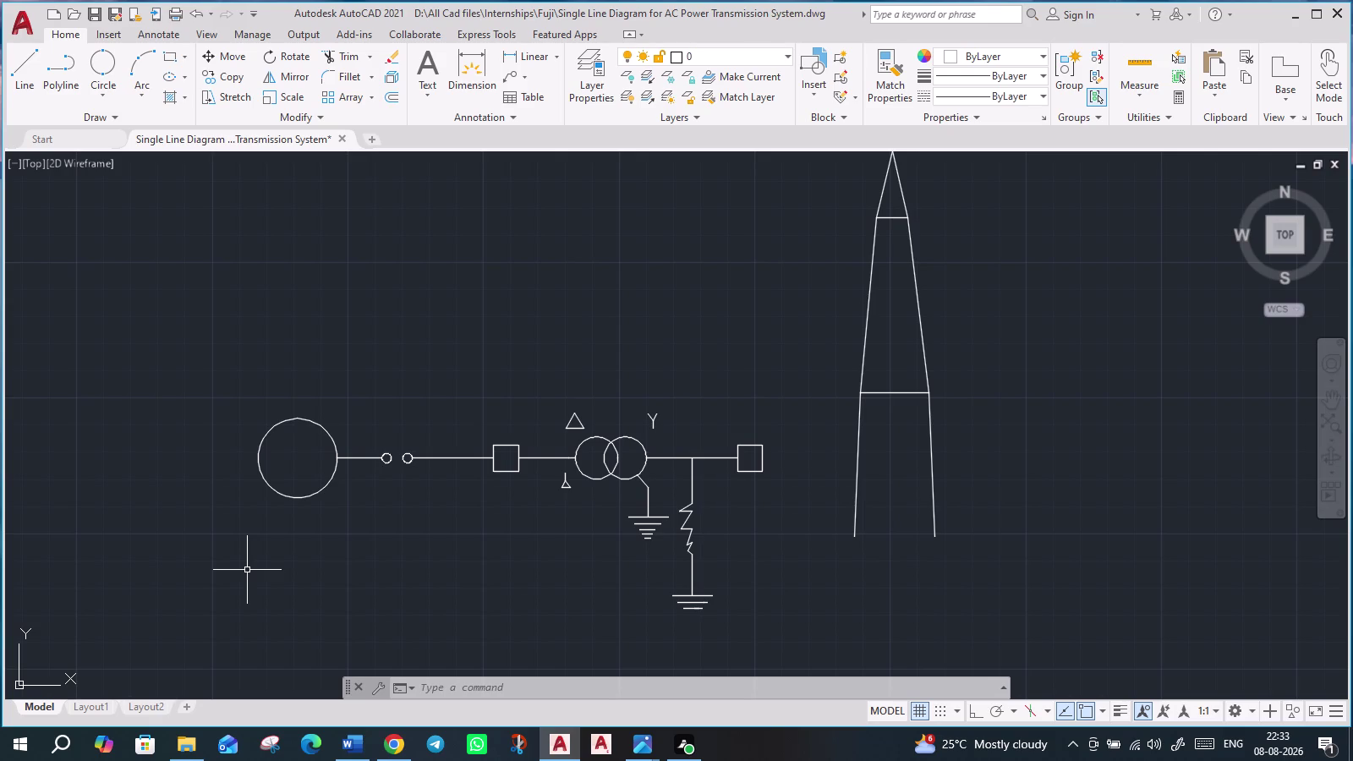
middle_drag(846, 626, 840, 622)
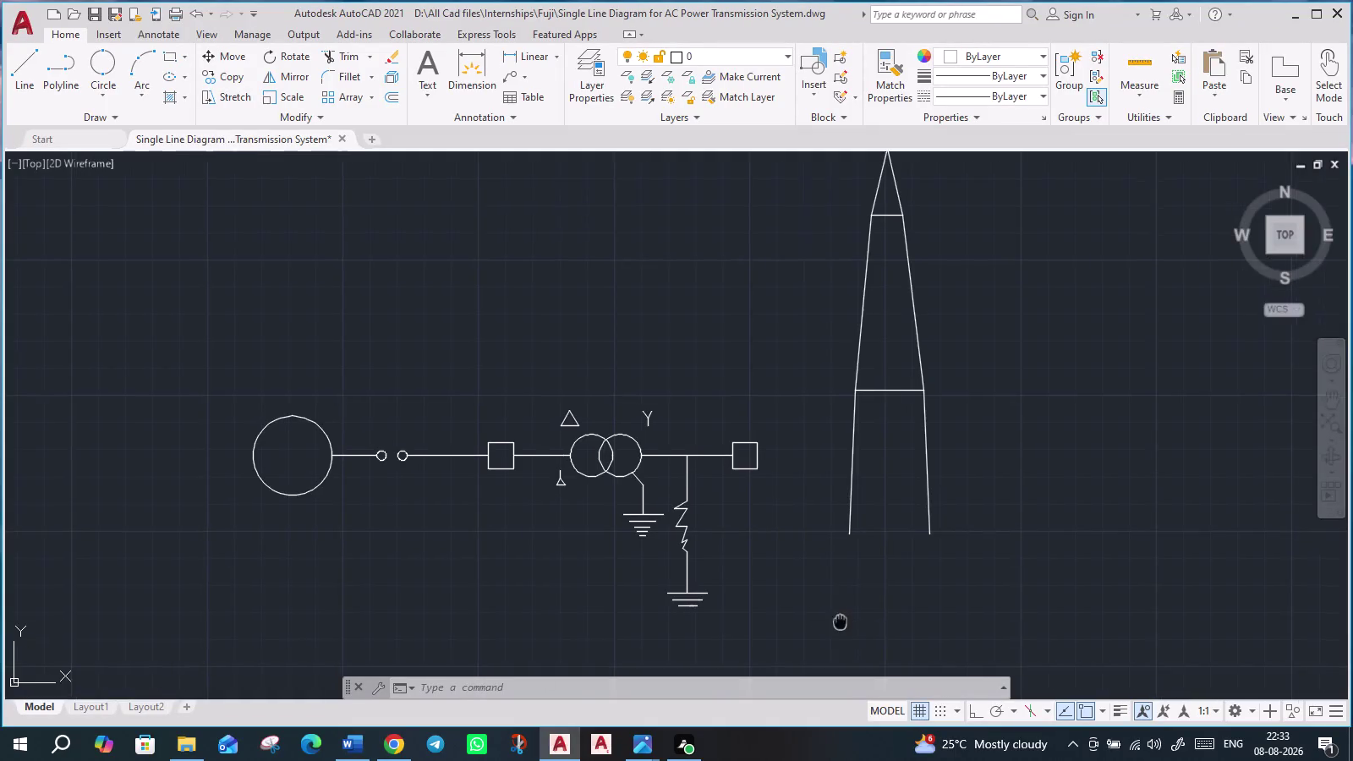
middle_drag(839, 622, 618, 601)
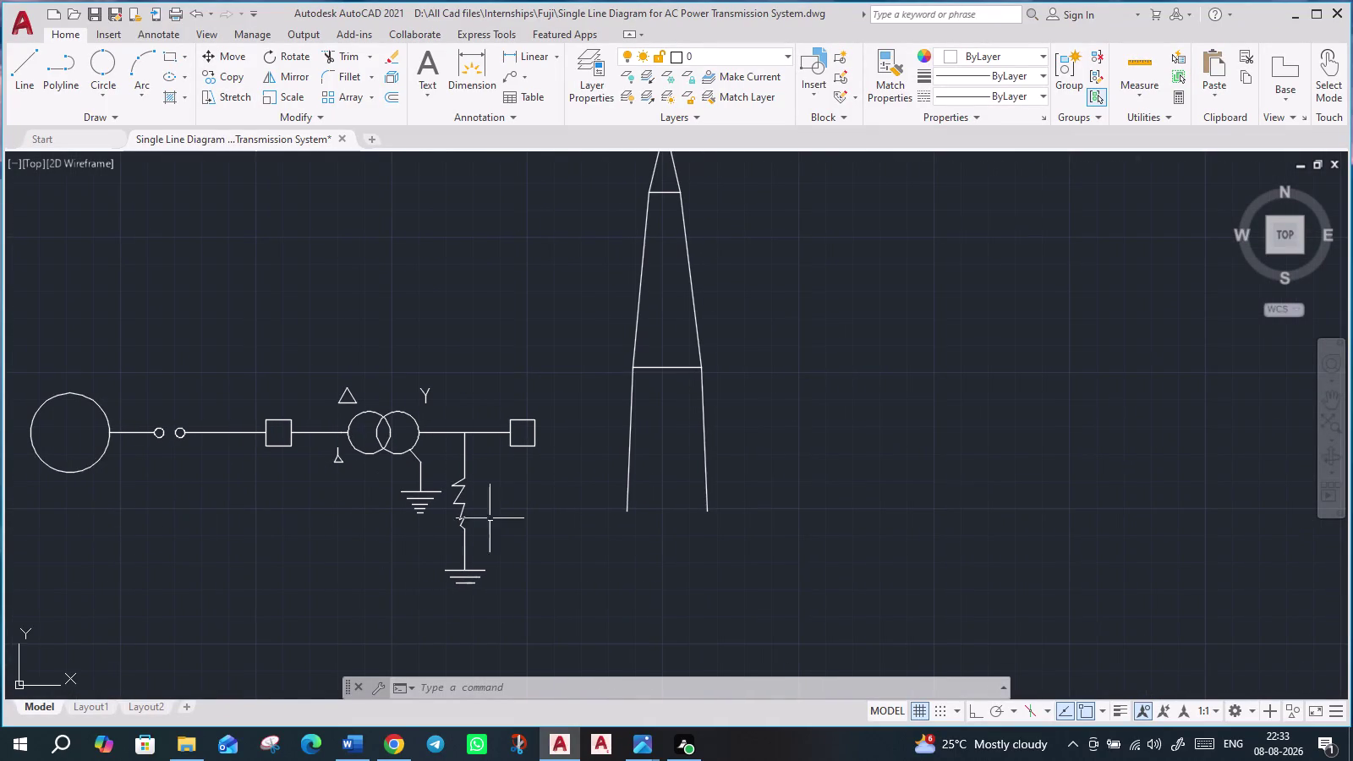
scroll(down, 3)
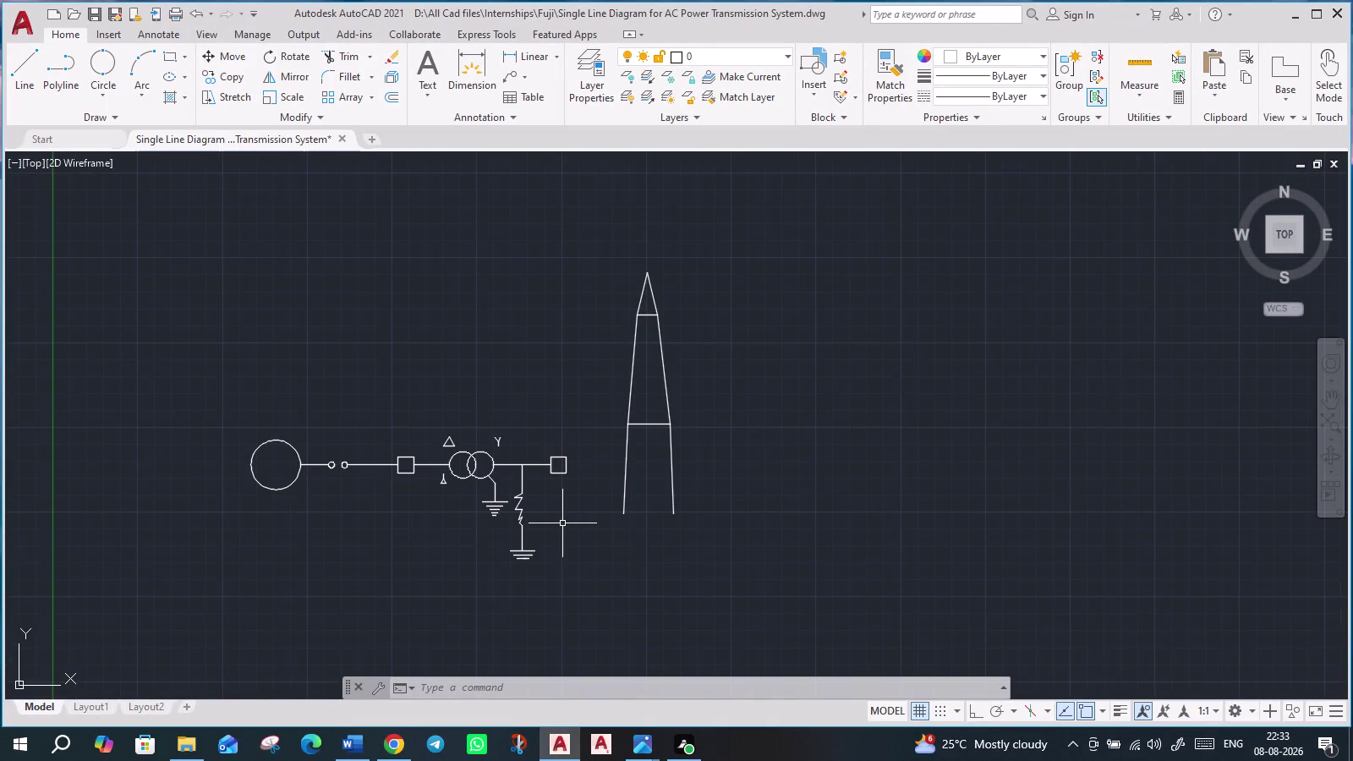